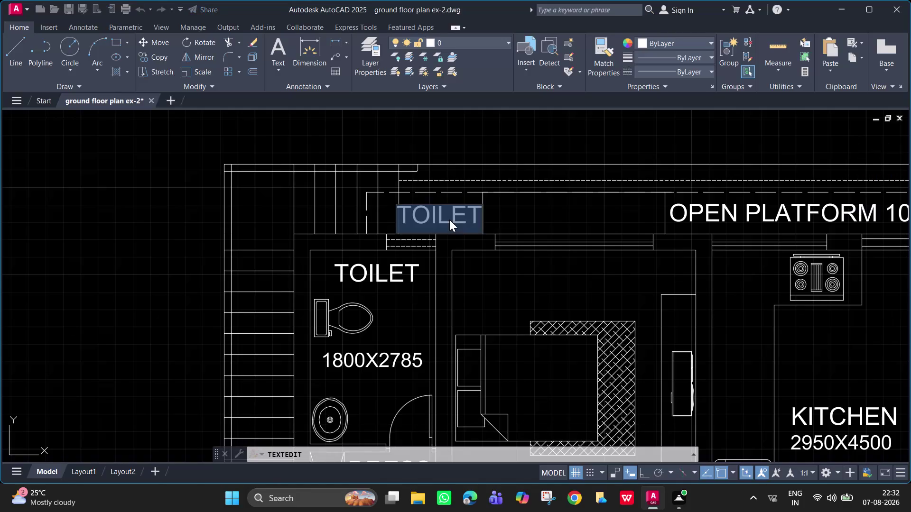
Change the staircase label to 'UP' and move it slightly to the right.
text(UP)
key(Return)
key(Return)
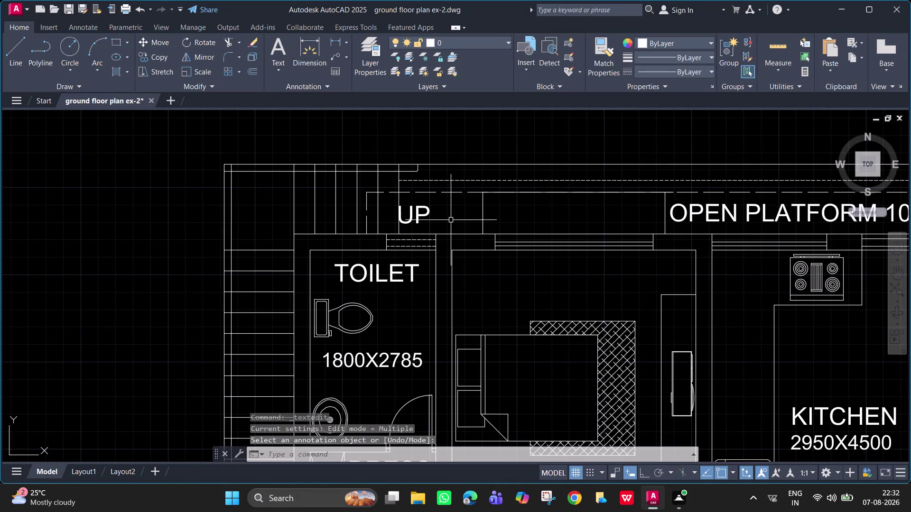
click(420, 219)
text(M)
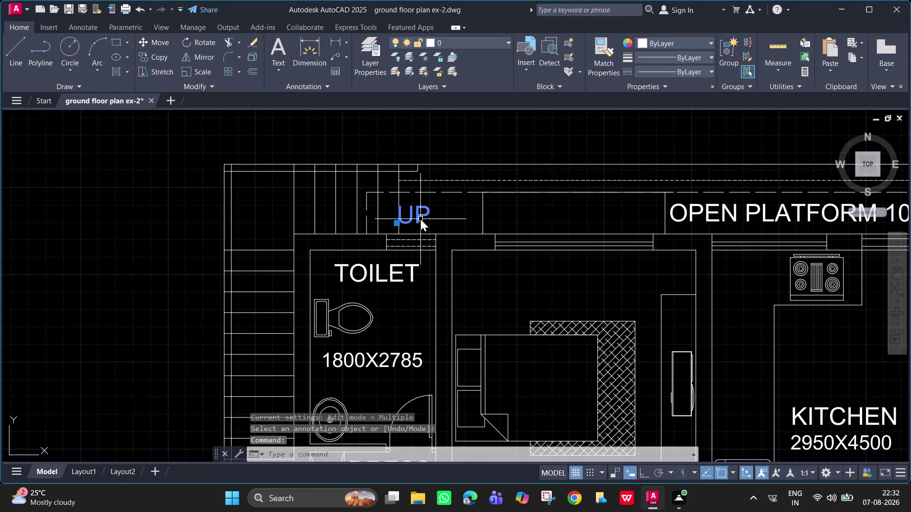
key(space)
drag(421, 219, 440, 217)
click(444, 212)
key(Escape)
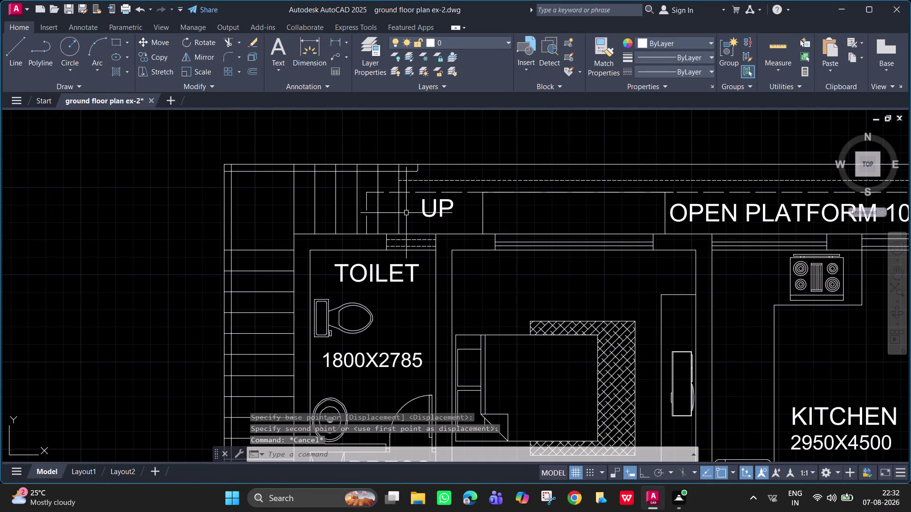
Start a line near the stairs with ortho on, then abandon it.
text(L)
key(space)
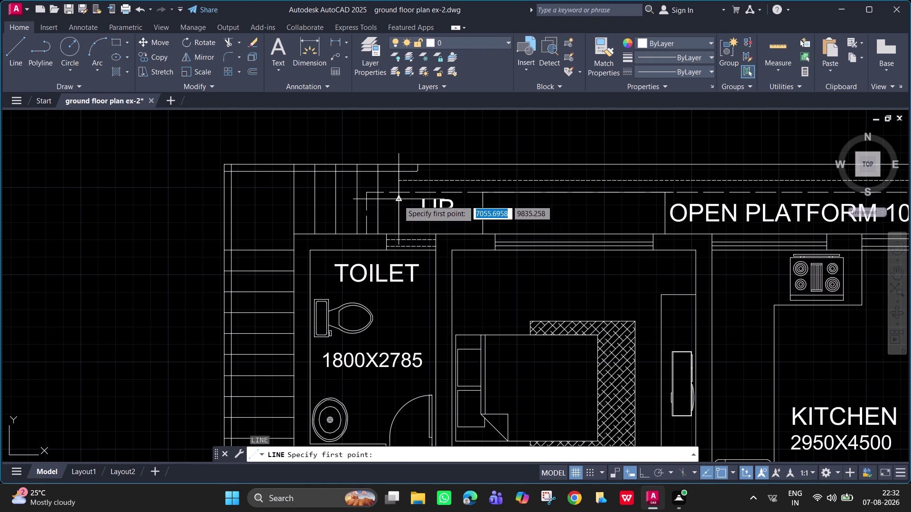
click(399, 201)
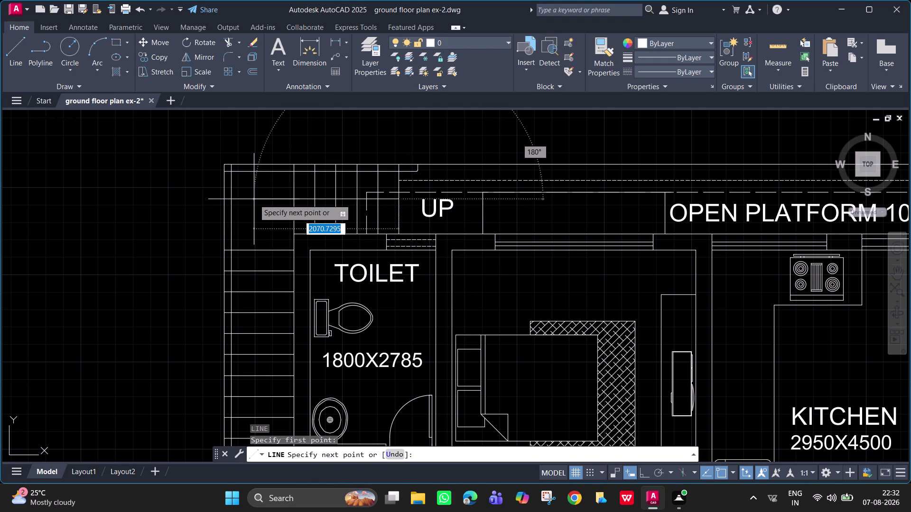
key(F8)
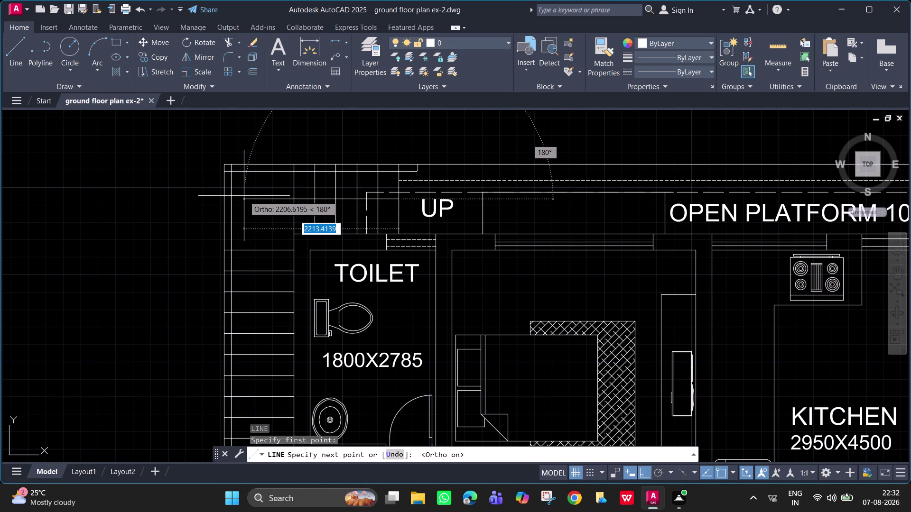
click(244, 196)
key(Escape)
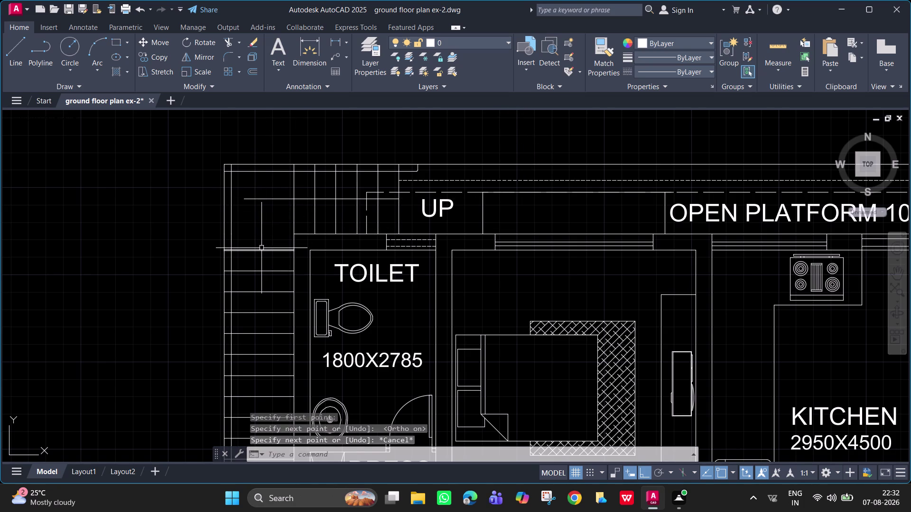
Draw a vertical line upward toward the stairs, then end the command.
key(space)
middle_drag(256, 303, 277, 224)
scroll(down, 3)
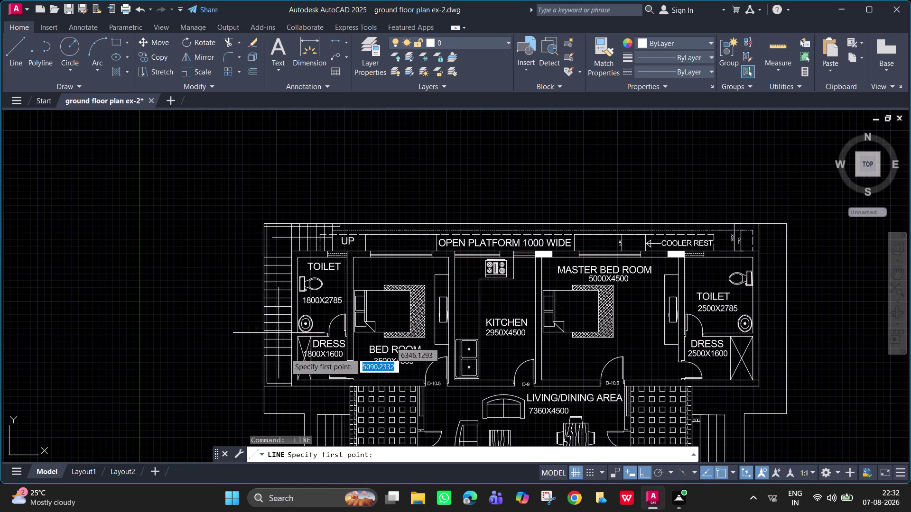
scroll(up, 3)
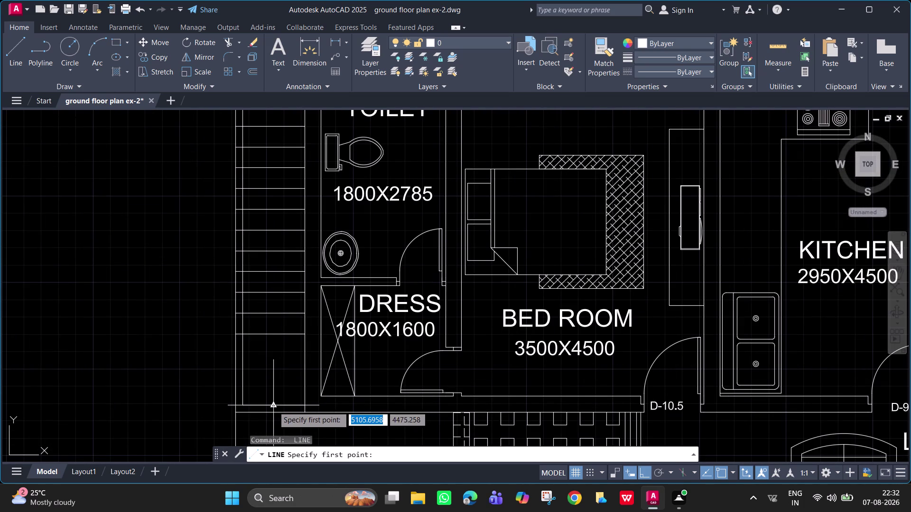
click(273, 407)
scroll(down, 3)
middle_drag(276, 289, 269, 386)
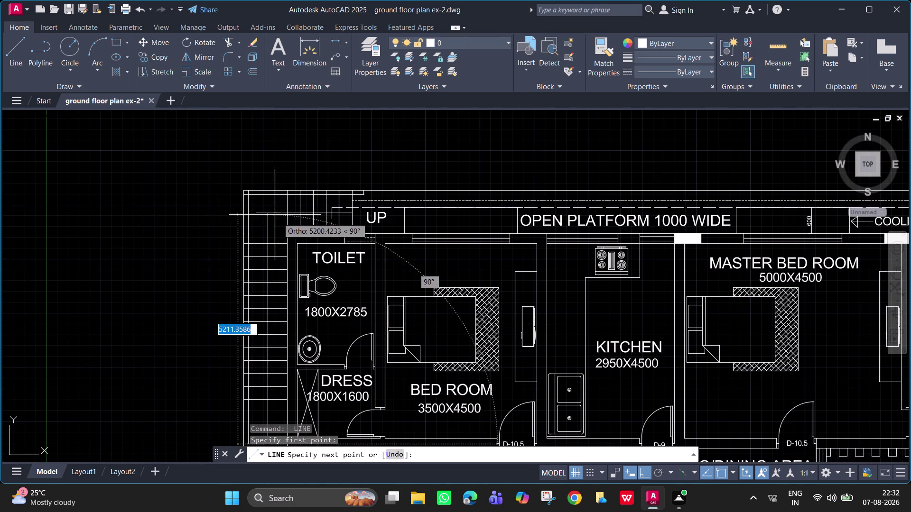
click(267, 210)
key(Escape)
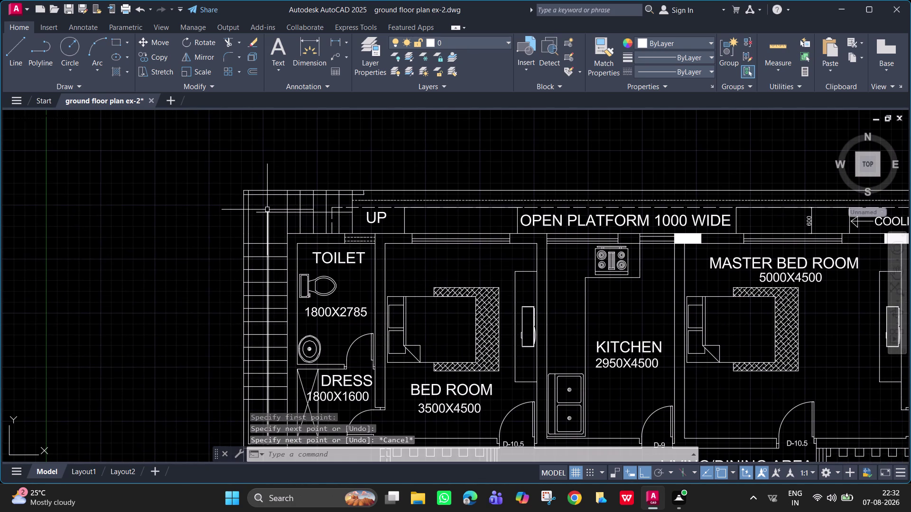
Trim away an excess line piece and bring the dress room area into view.
text(TR)
key(space)
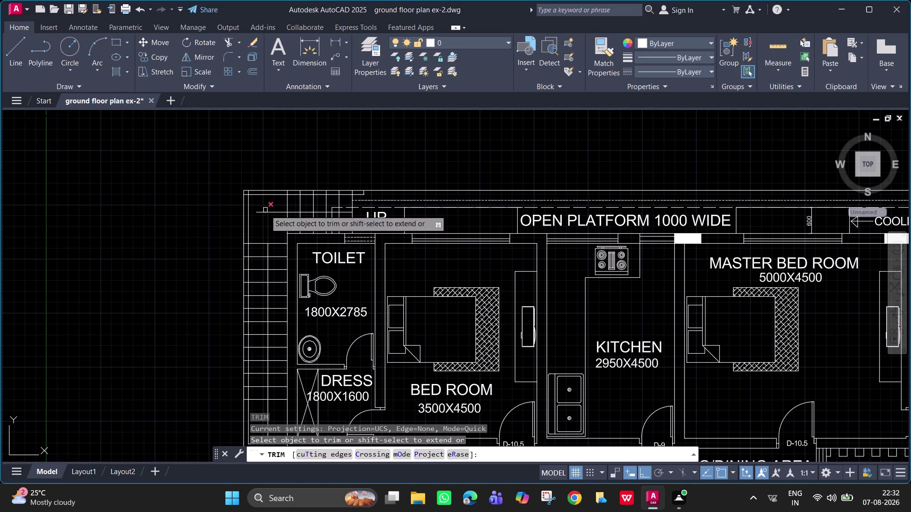
click(262, 213)
key(Escape)
scroll(down, 3)
middle_drag(281, 251, 284, 107)
scroll(up, 3)
middle_drag(275, 233, 274, 271)
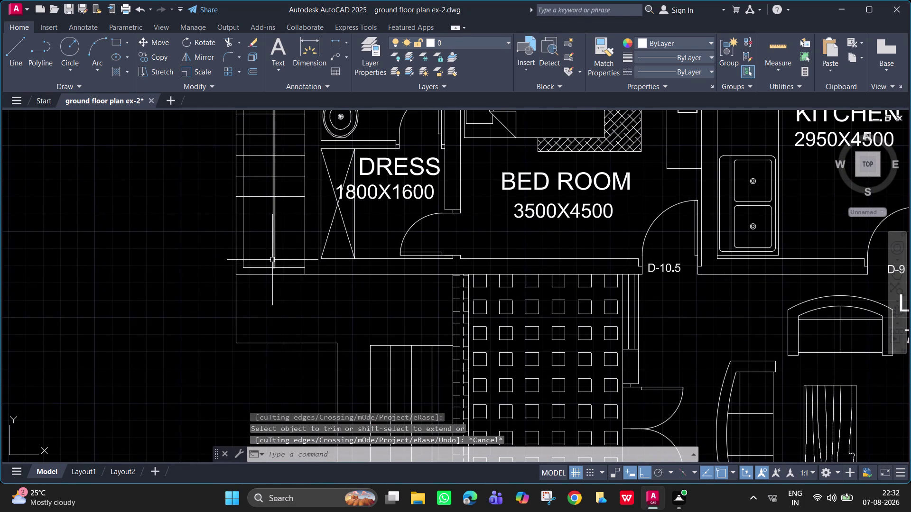
key(Escape)
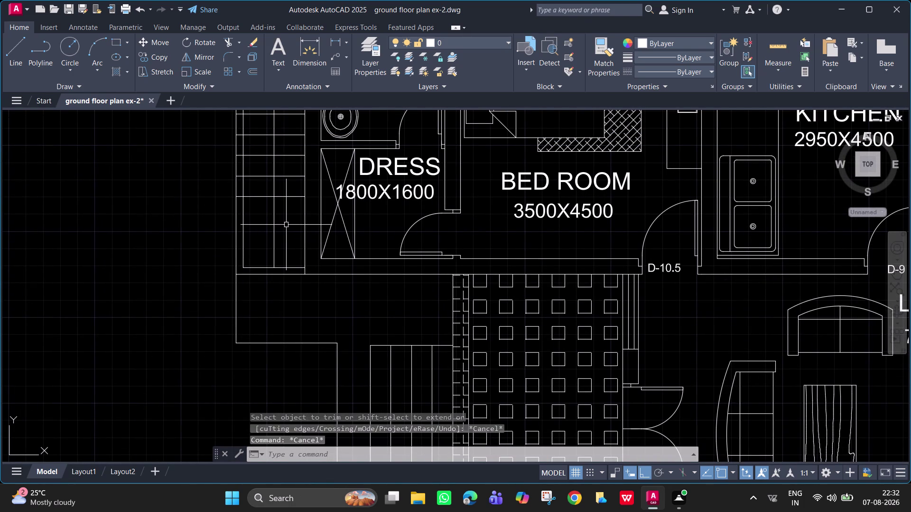
Draw the arrow's short horizontal shaft beside the stairs and a diagonal segment.
text(L)
key(space)
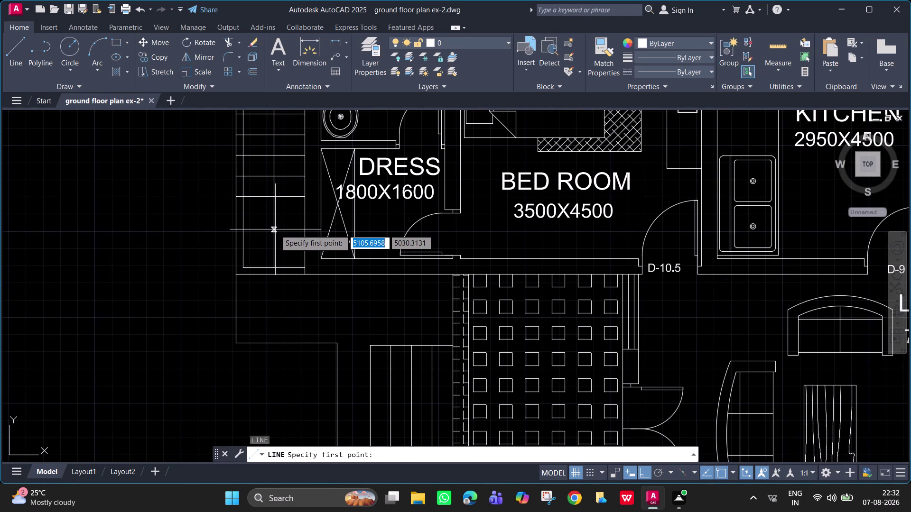
click(276, 230)
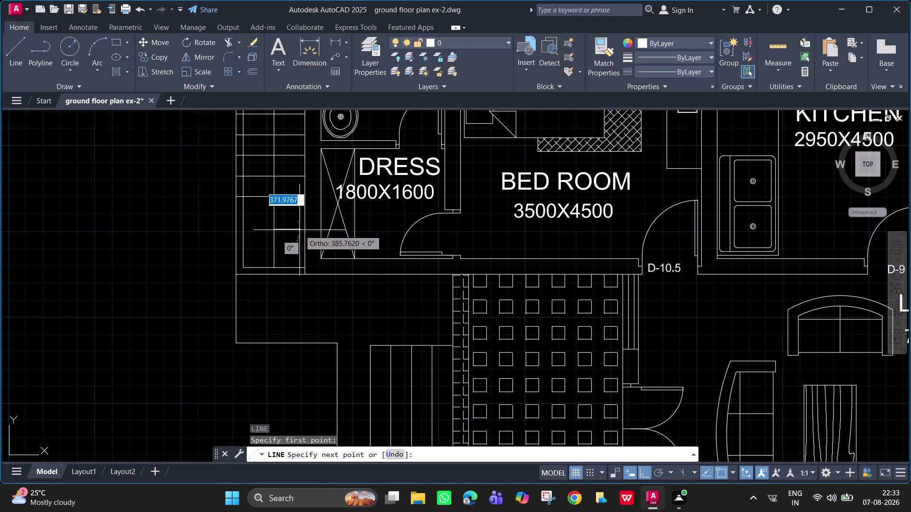
right_click(300, 230)
click(299, 230)
key(Escape)
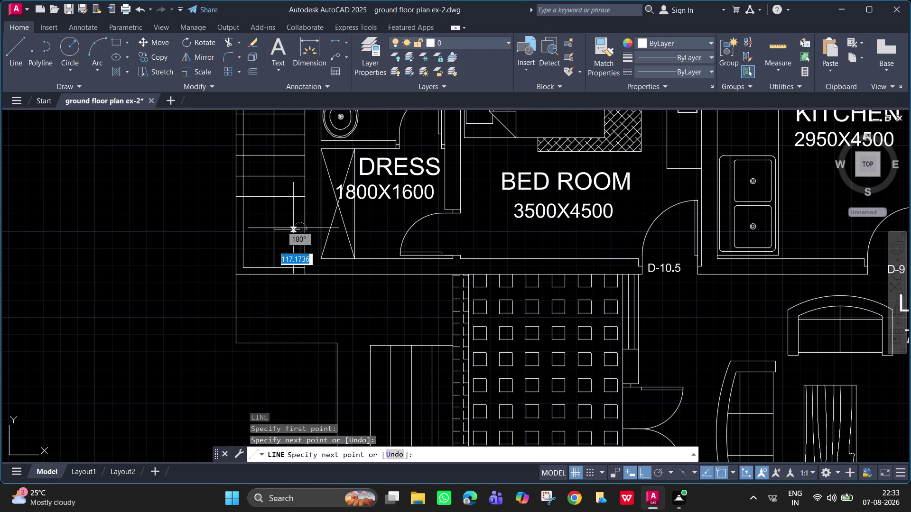
key(F8)
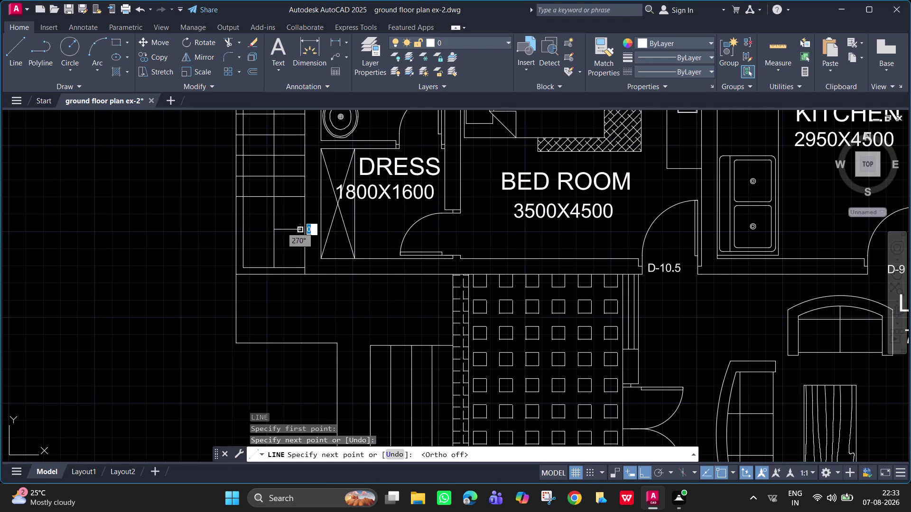
scroll(up, 3)
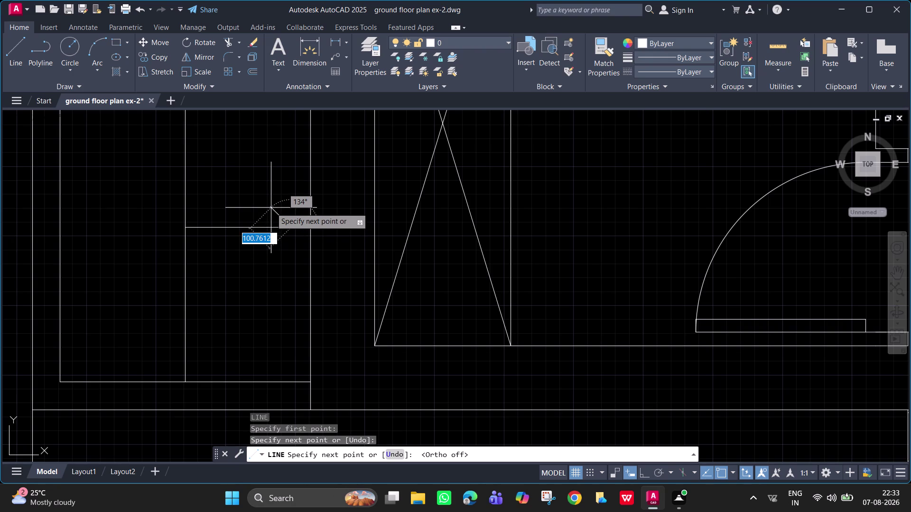
click(271, 208)
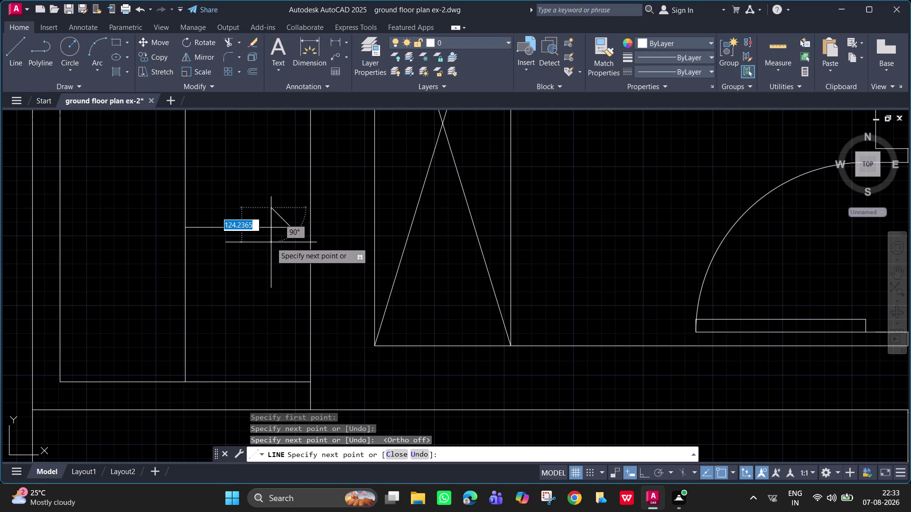
key(Escape)
Draw the arrowhead lines from the short horizontal shaft.
key(space)
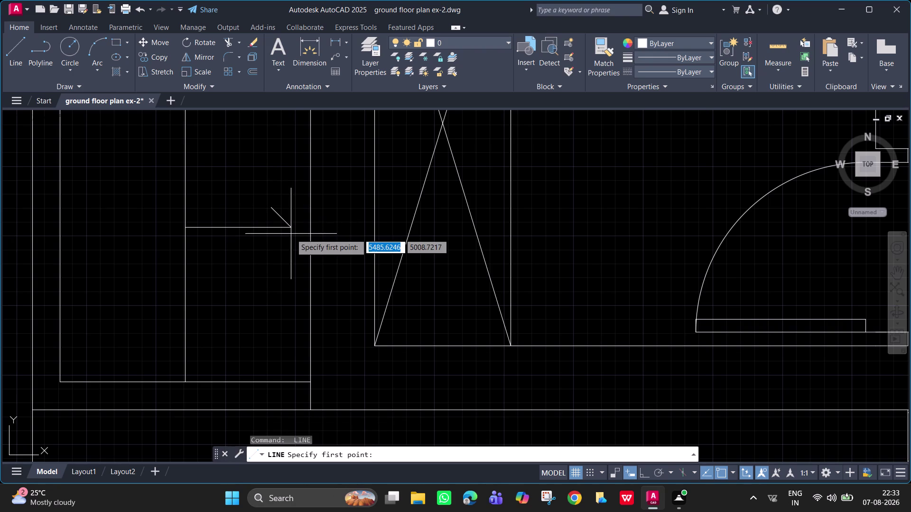
click(290, 228)
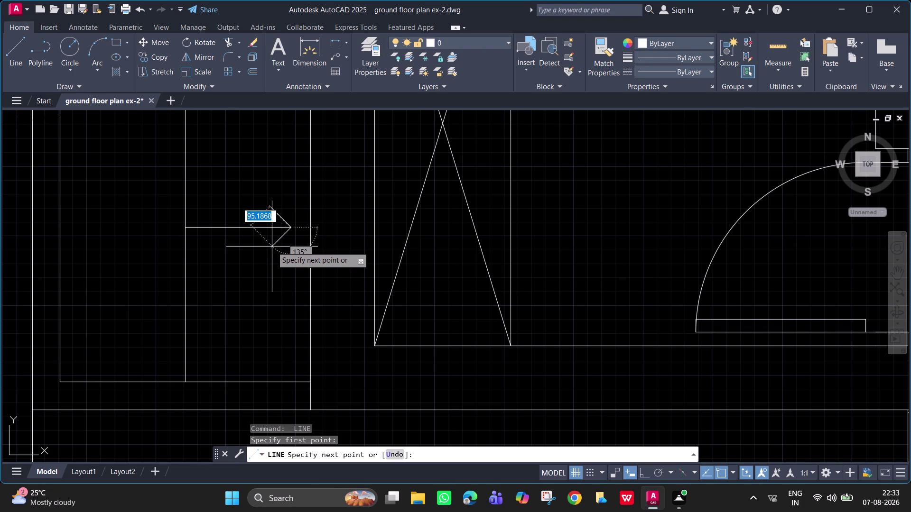
click(272, 247)
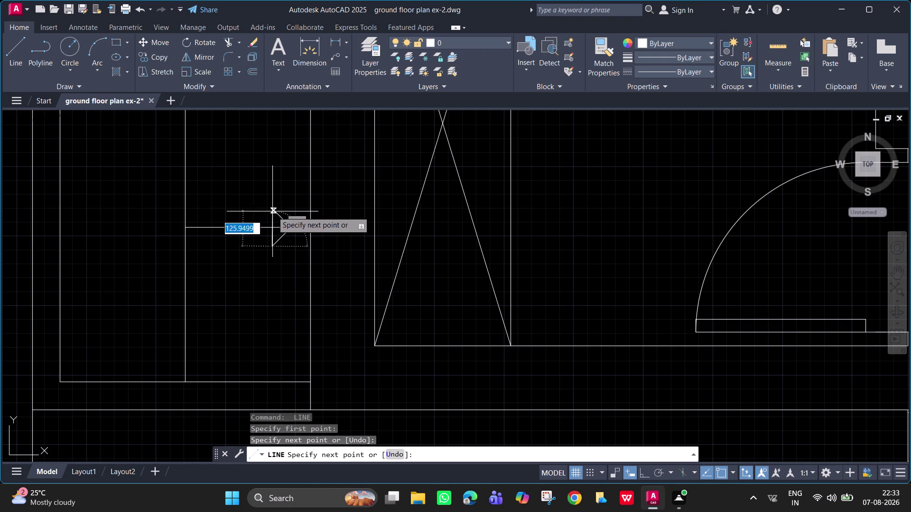
click(272, 210)
key(Escape)
scroll(down, 3)
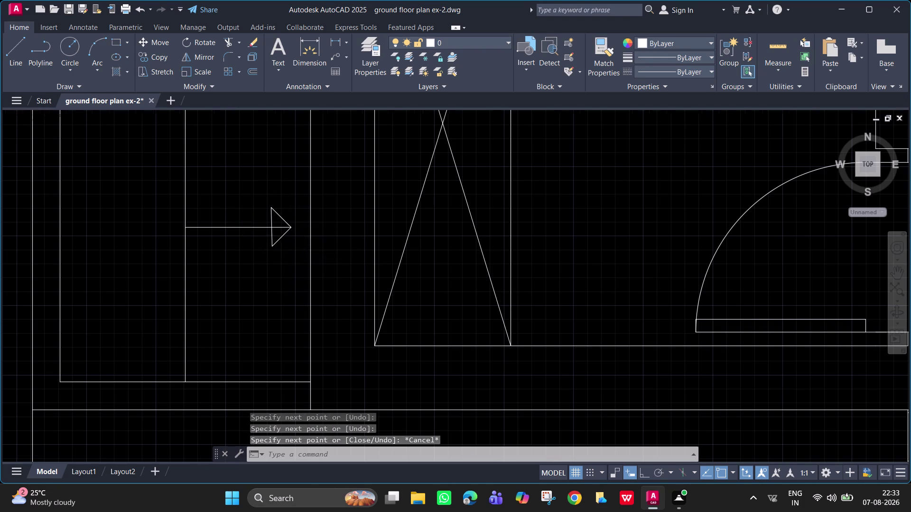
scroll(down, 3)
Attempt to trim an arrowhead edge, then cancel.
text(TR)
key(space)
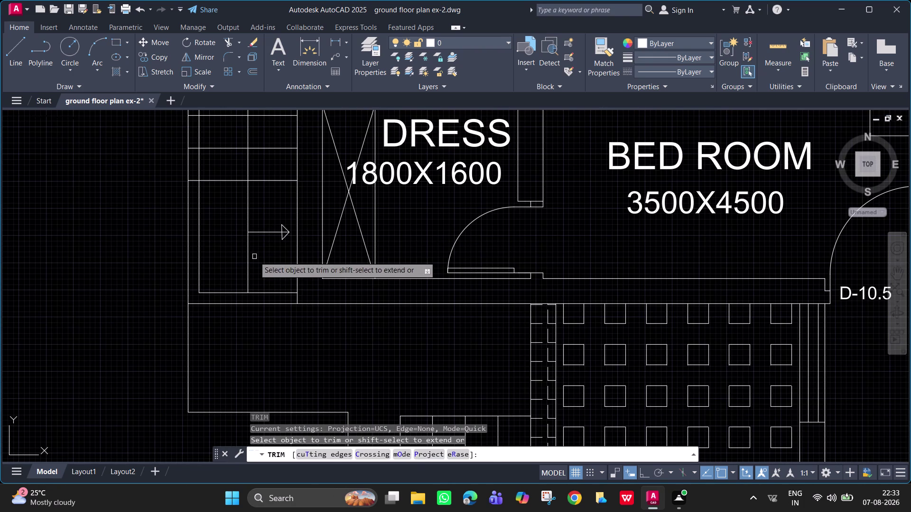
click(248, 259)
key(Escape)
scroll(up, 3)
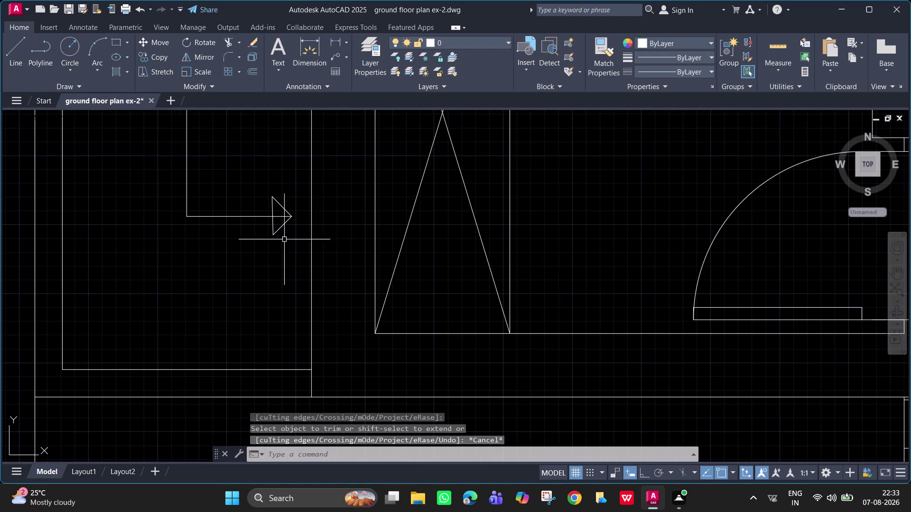
click(281, 217)
key(Escape)
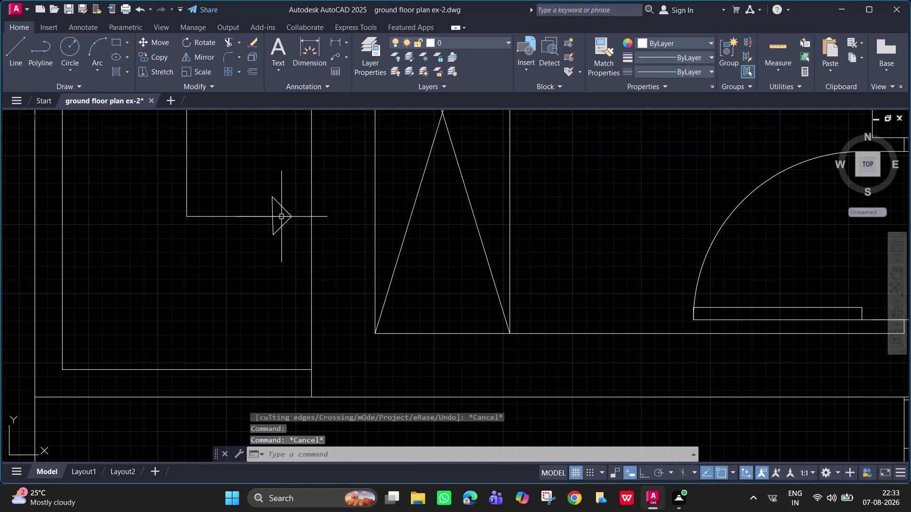
Trim the arrowhead's back edge and zoom out to view the plan.
text(TR)
key(space)
click(282, 216)
key(Escape)
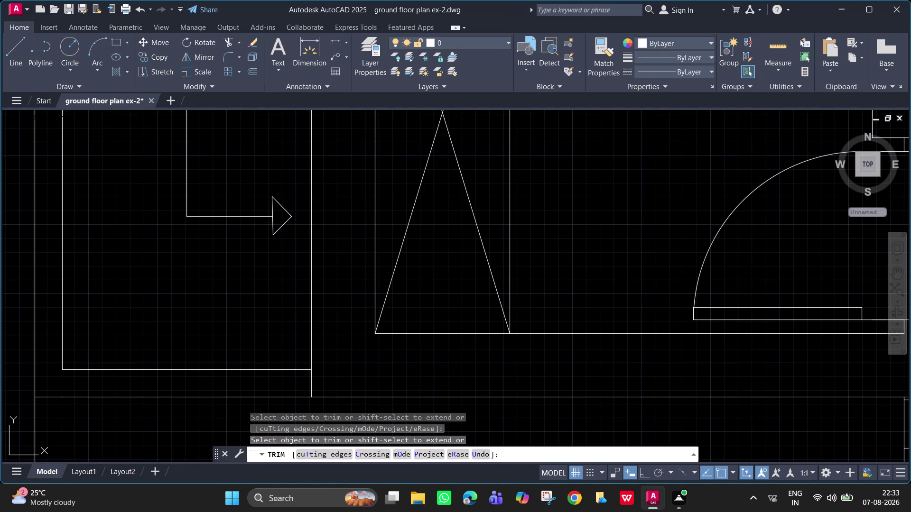
scroll(down, 3)
middle_drag(281, 216, 316, 238)
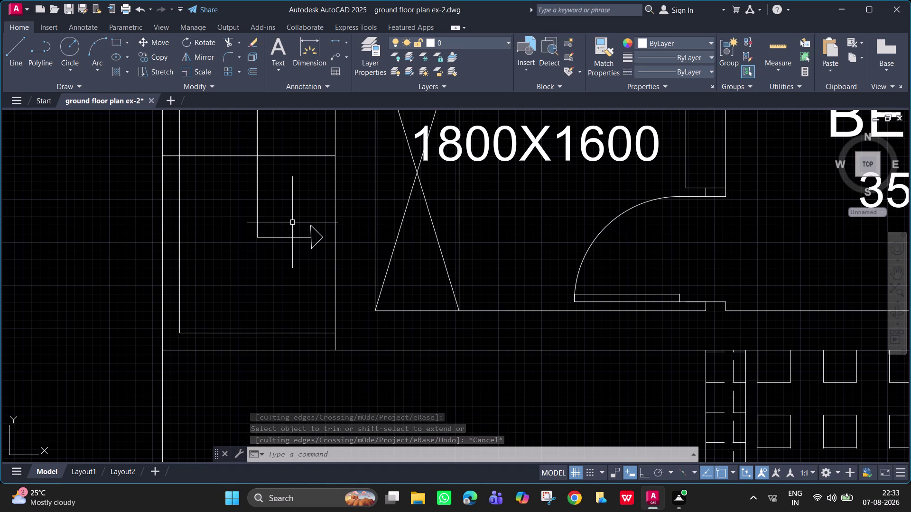
scroll(down, 3)
scroll(down, 3)
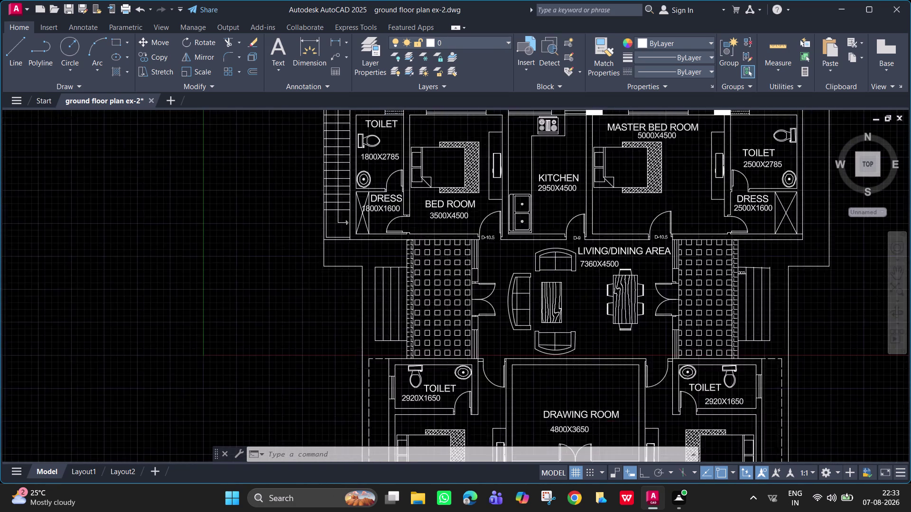
scroll(up, 3)
middle_drag(481, 235, 458, 277)
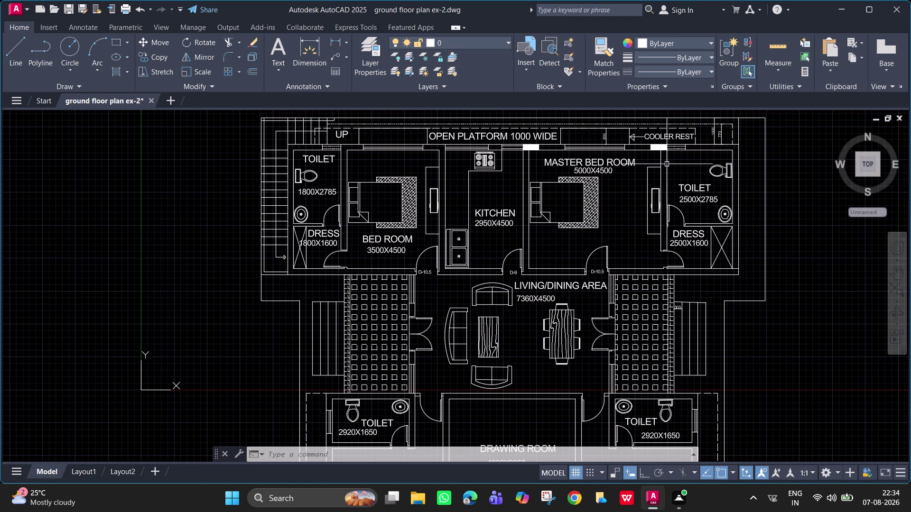
scroll(down, 3)
middle_drag(625, 231, 575, 187)
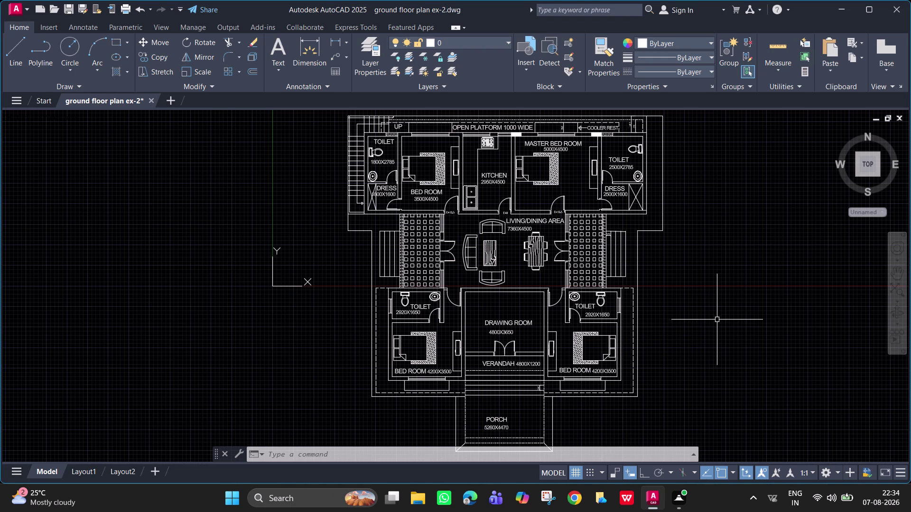
key(Escape)
key(Escape)
key(Escape)
key(Escape)
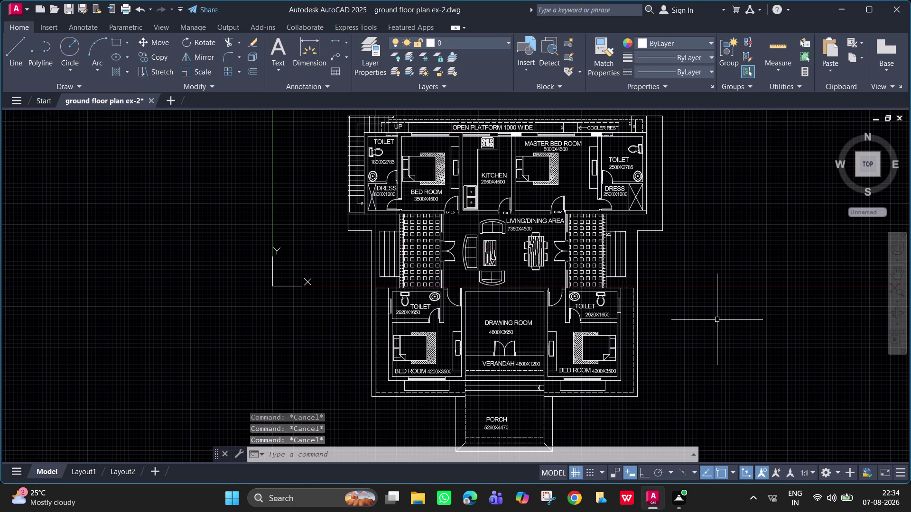
key(Escape)
key(Escape)
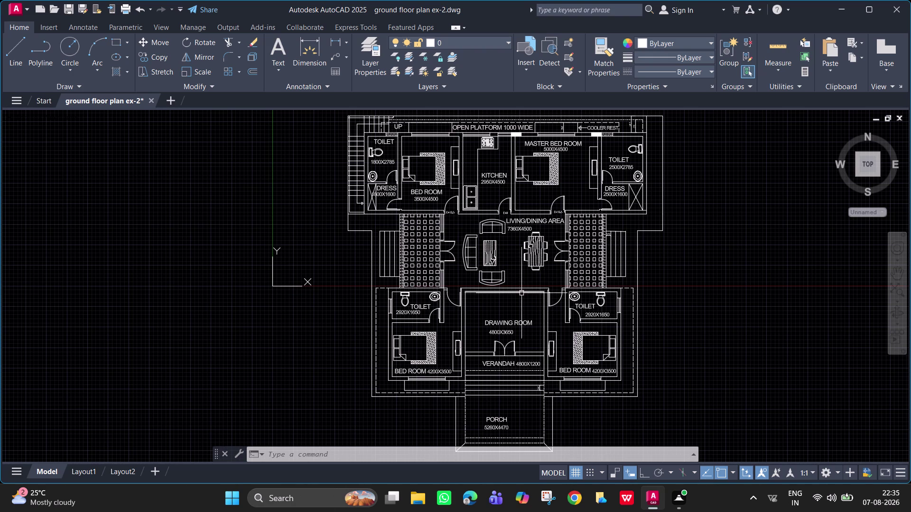
scroll(up, 3)
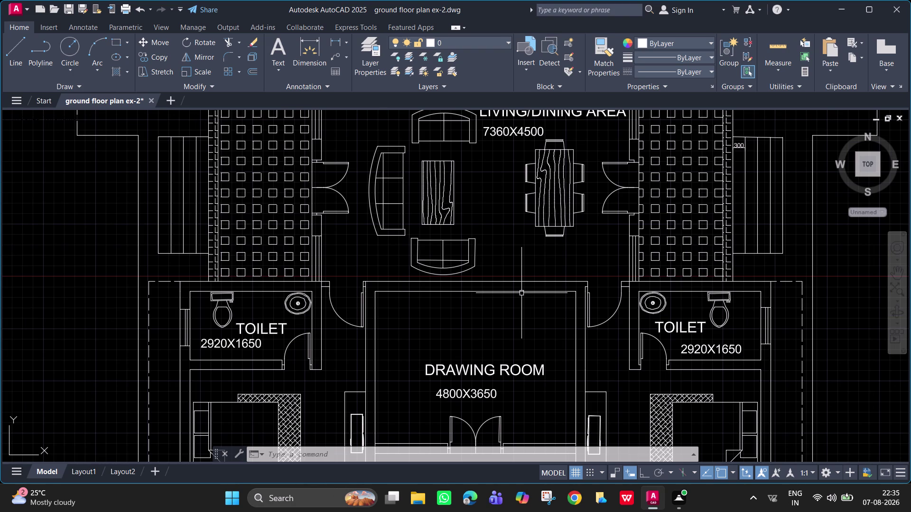
scroll(up, 3)
middle_drag(506, 285, 491, 284)
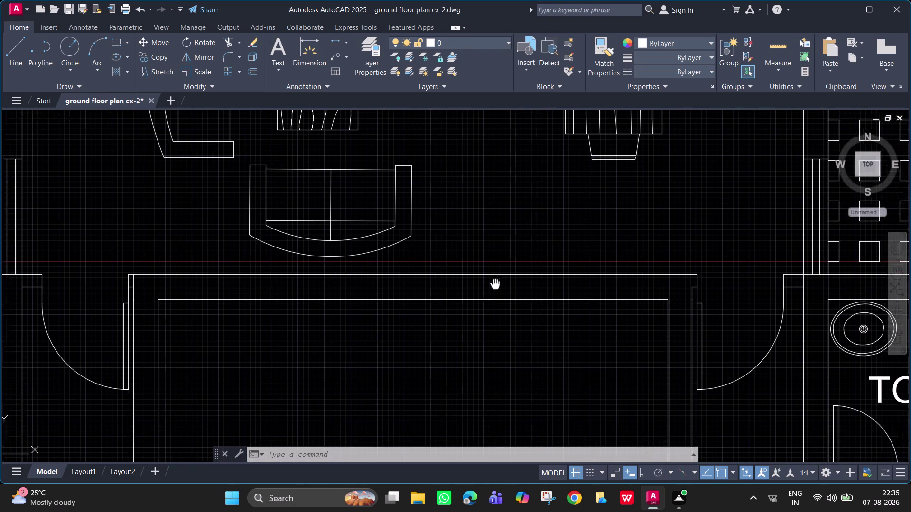
middle_drag(490, 284, 486, 284)
text(L)
key(space)
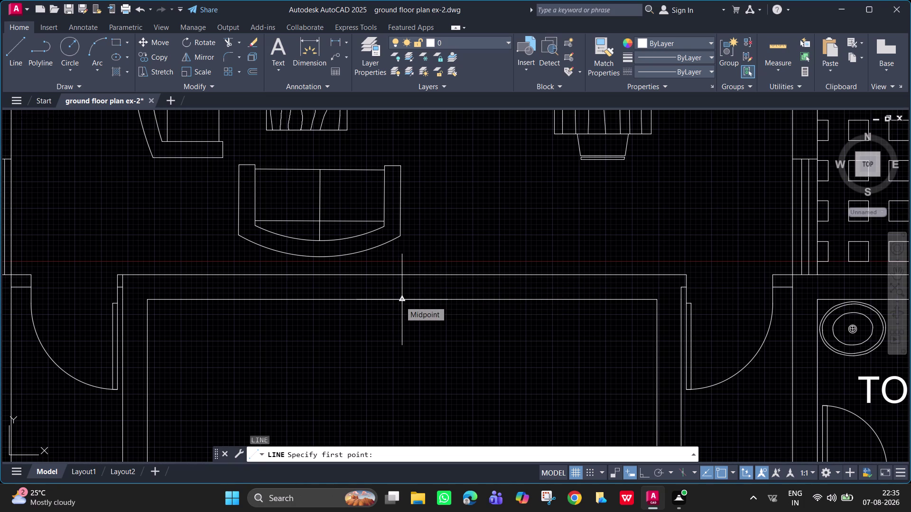
text(TK)
key(space)
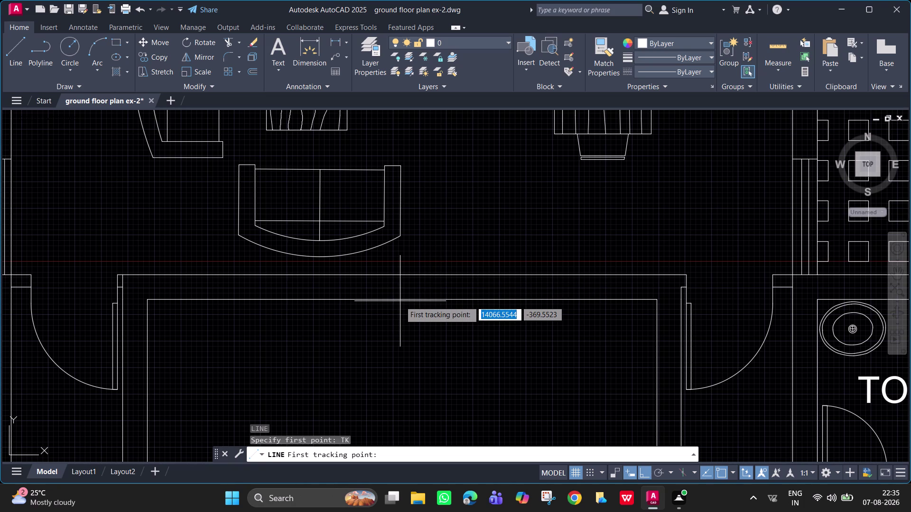
click(402, 302)
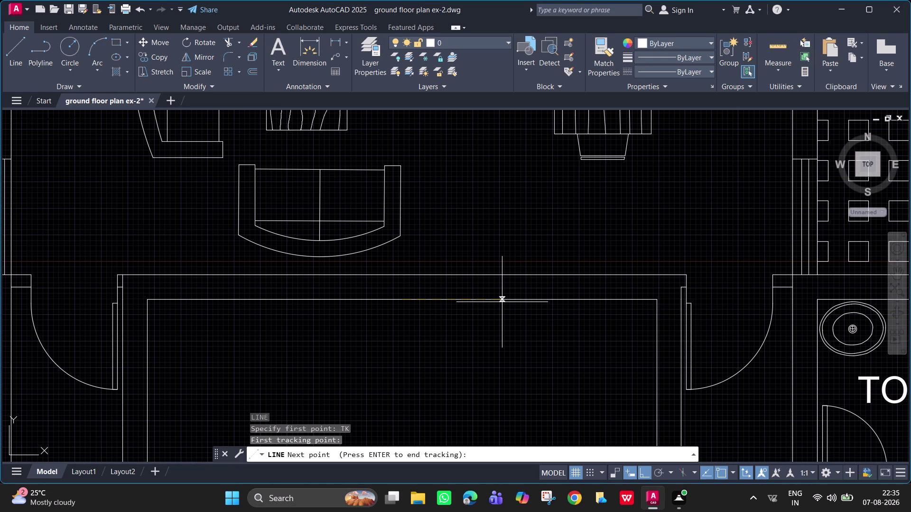
text(500)
key(Return)
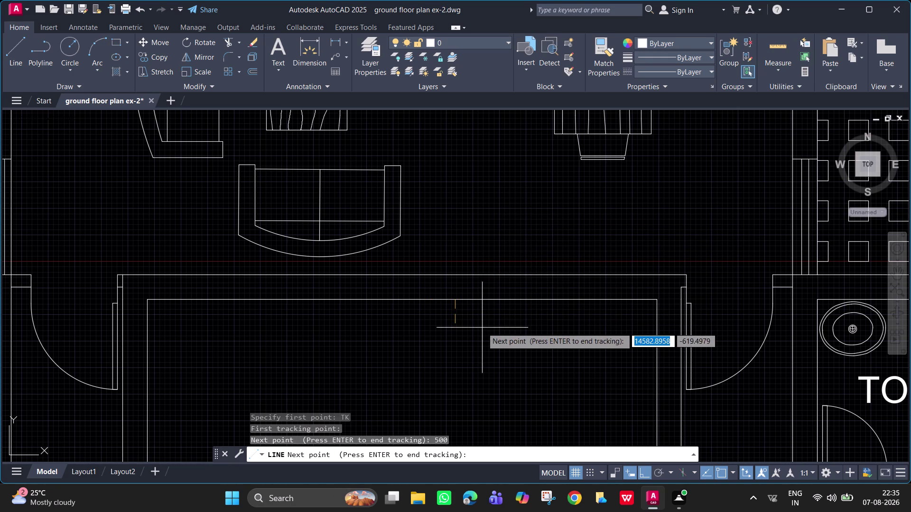
key(ctrl+z)
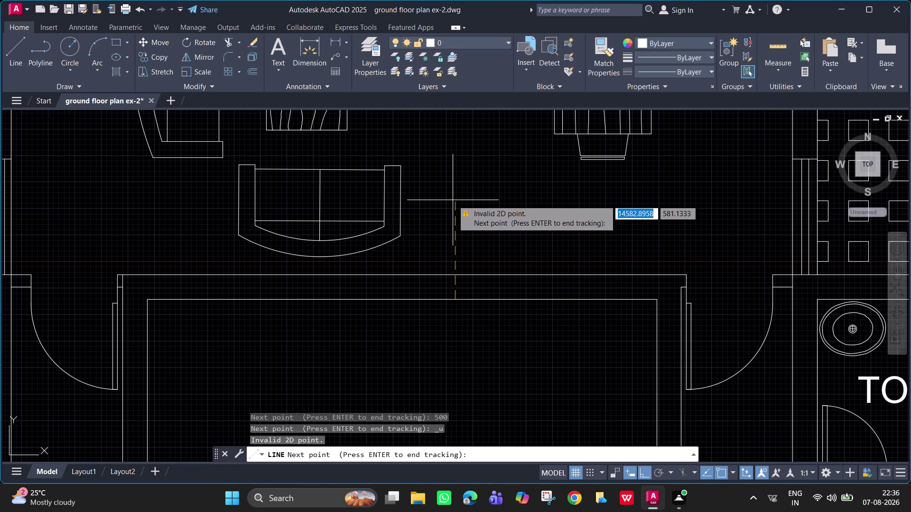
key(Escape)
text(L)
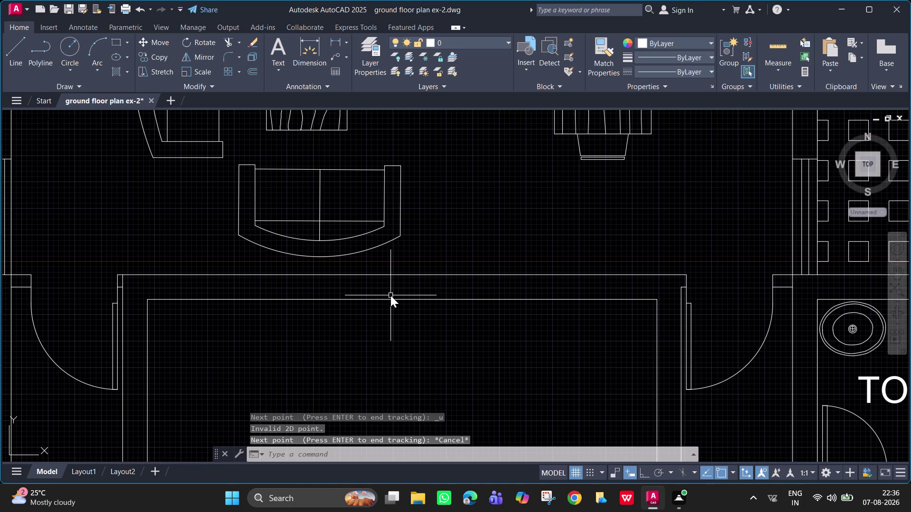
key(space)
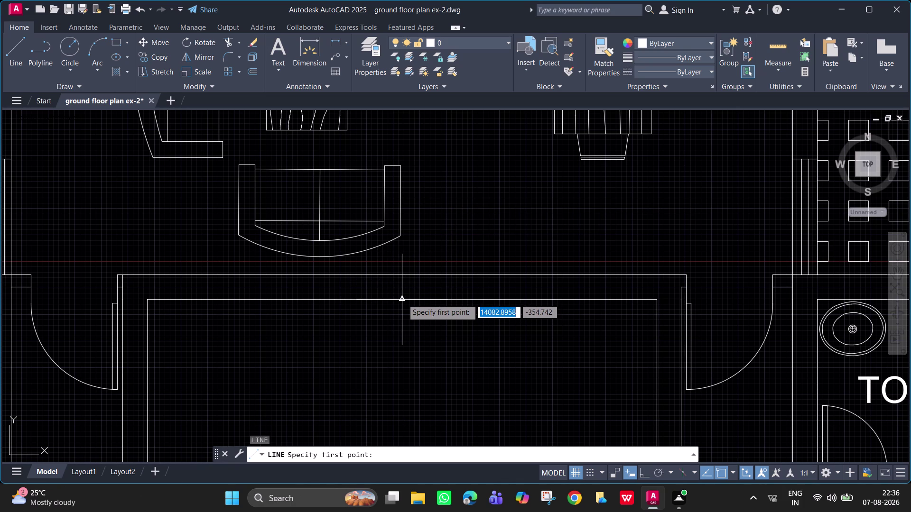
Track a 1000 offset from the wall midpoint for a line start, then cancel.
text(TK)
key(Return)
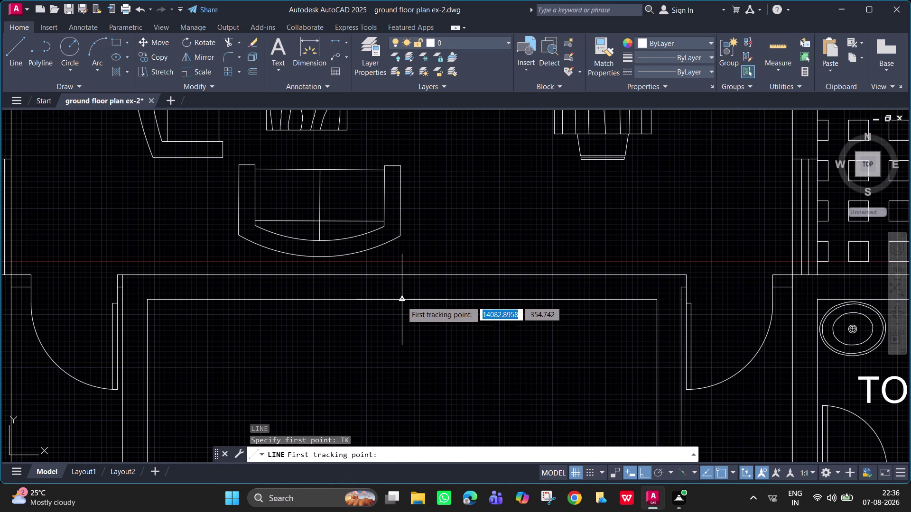
click(401, 302)
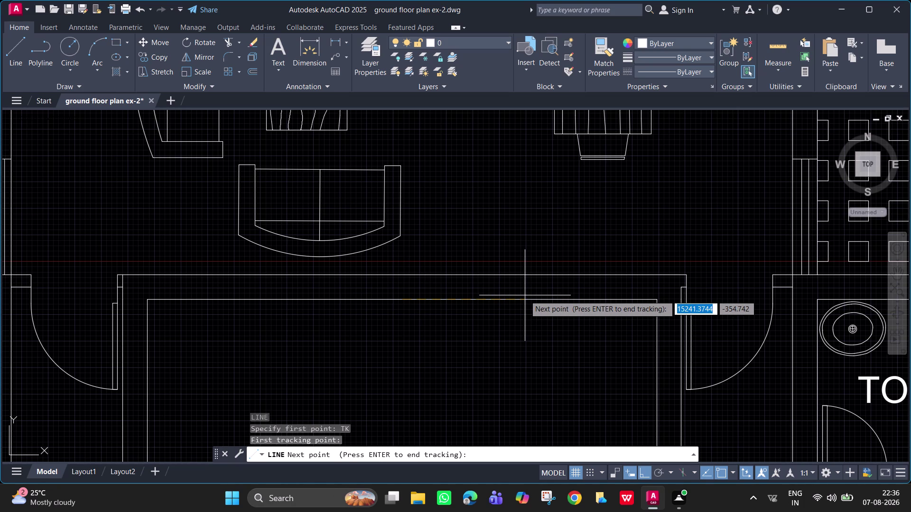
text(1000)
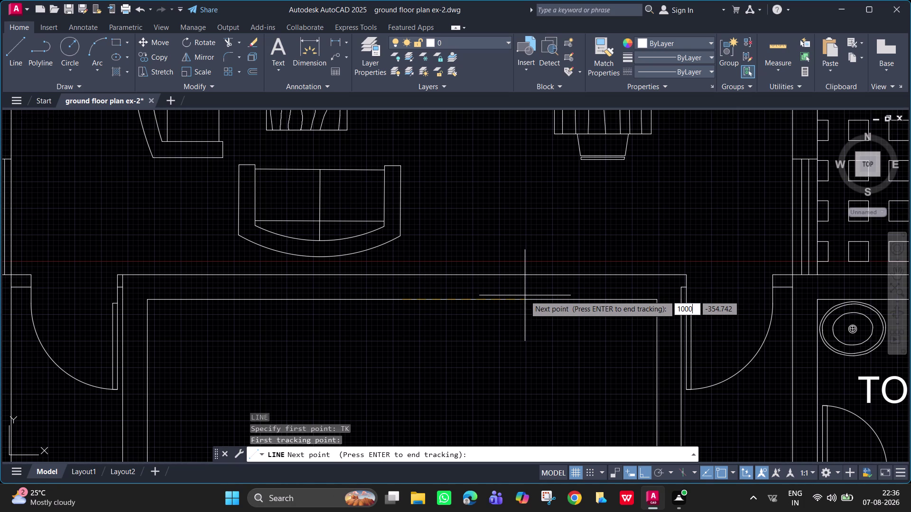
key(Return)
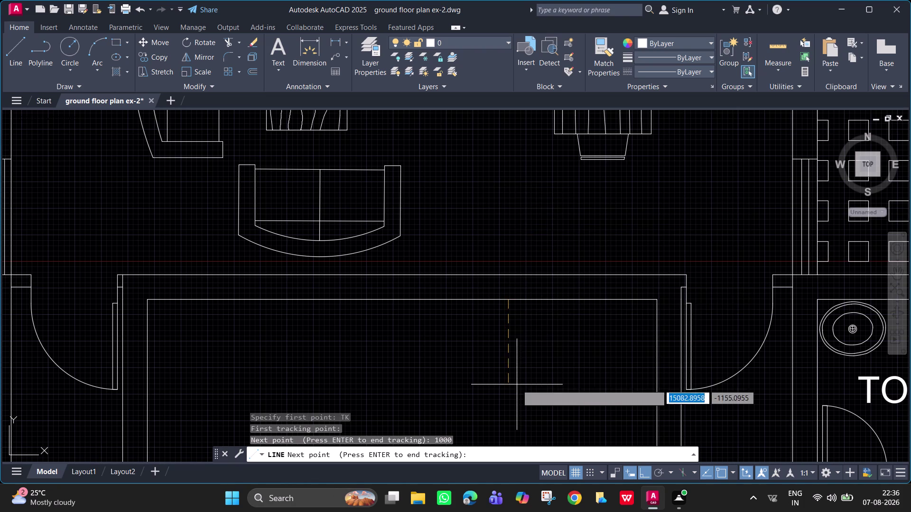
key(Return)
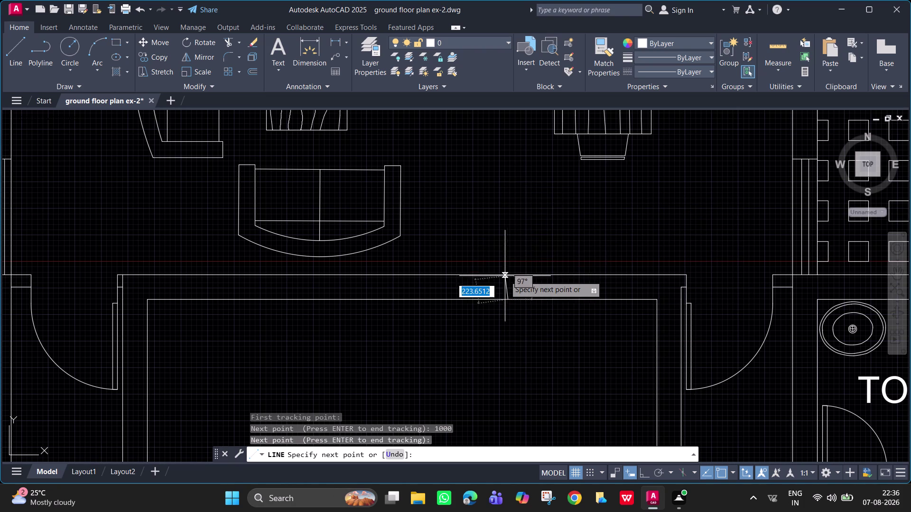
scroll(up, 3)
click(503, 282)
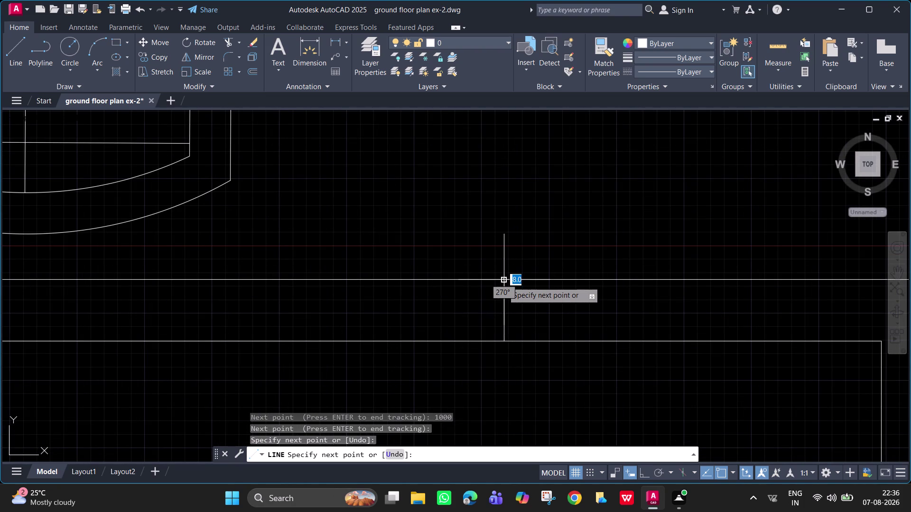
key(space)
Pan along the wall and try a line with TKM tracking, then cancel.
scroll(down, 3)
middle_drag(429, 331, 636, 268)
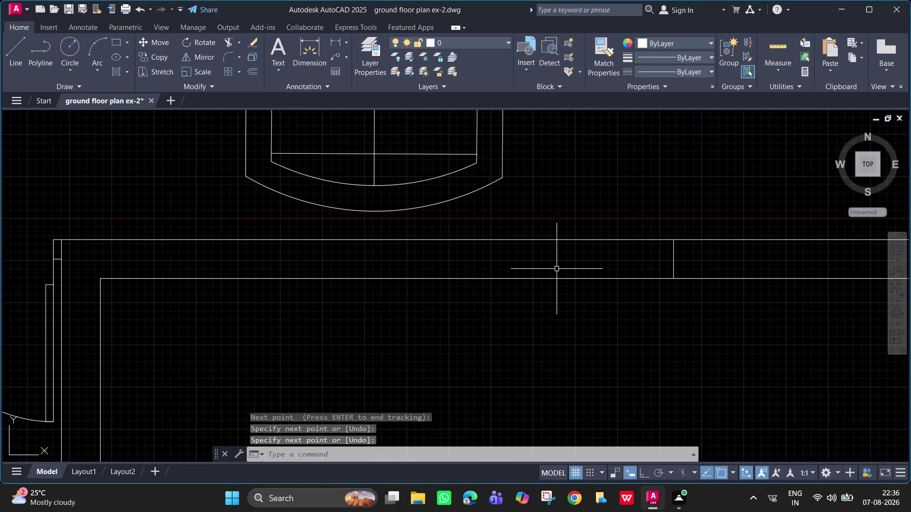
text(L)
key(space)
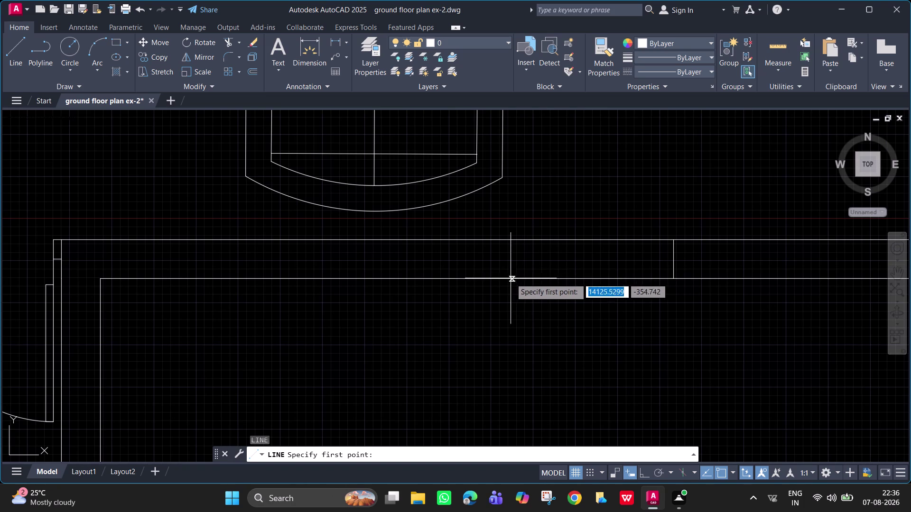
click(504, 281)
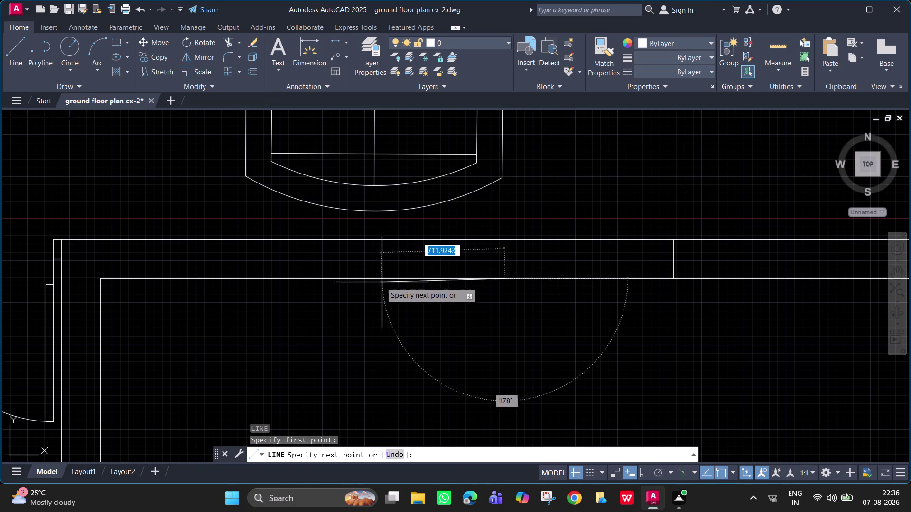
text(TKM)
key(space)
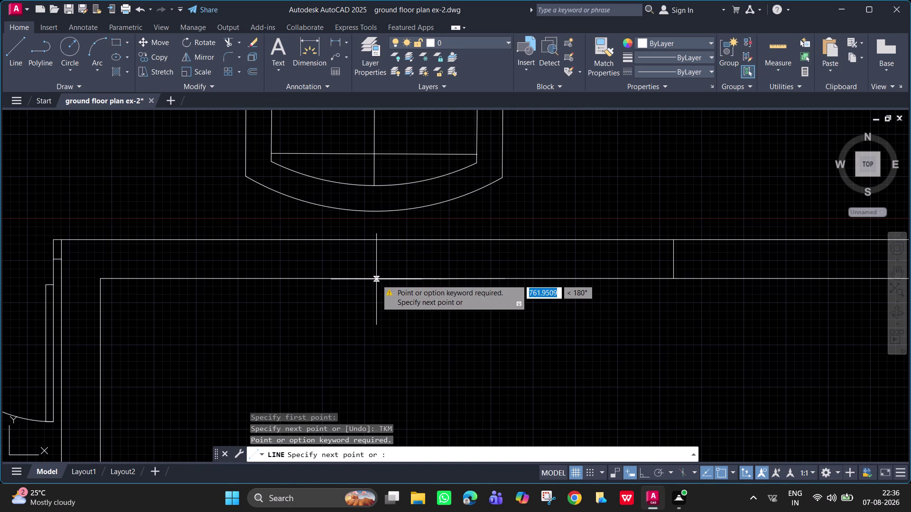
key(Escape)
key(Escape)
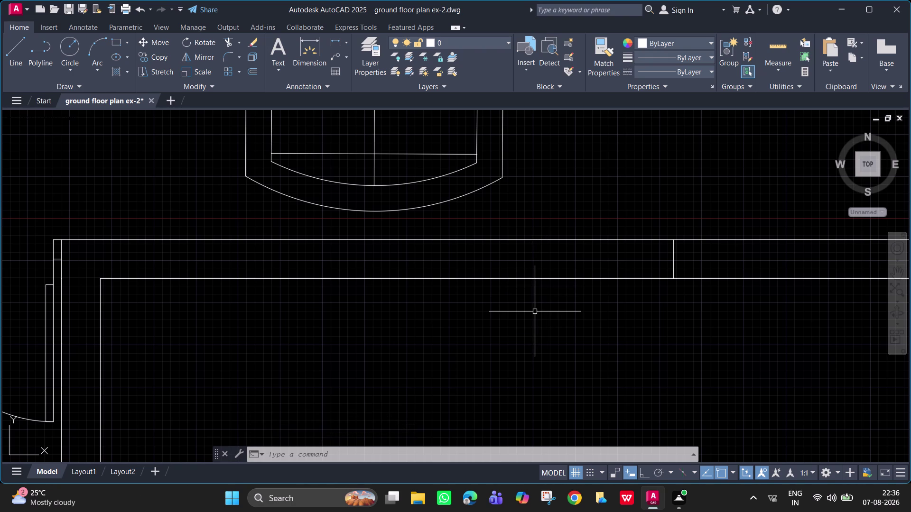
Draw a vertical line from a 1000 tracked offset on the inner wall to the outer wall.
text(L)
key(space)
text(TK)
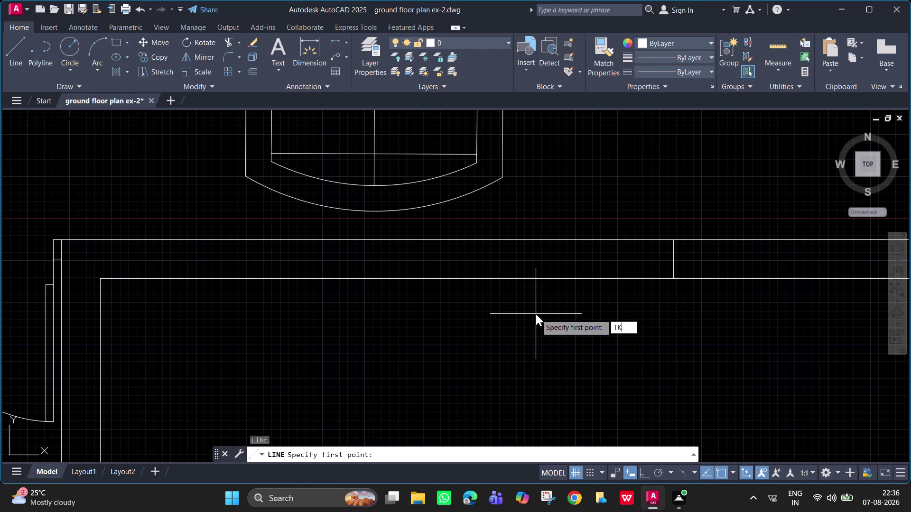
key(space)
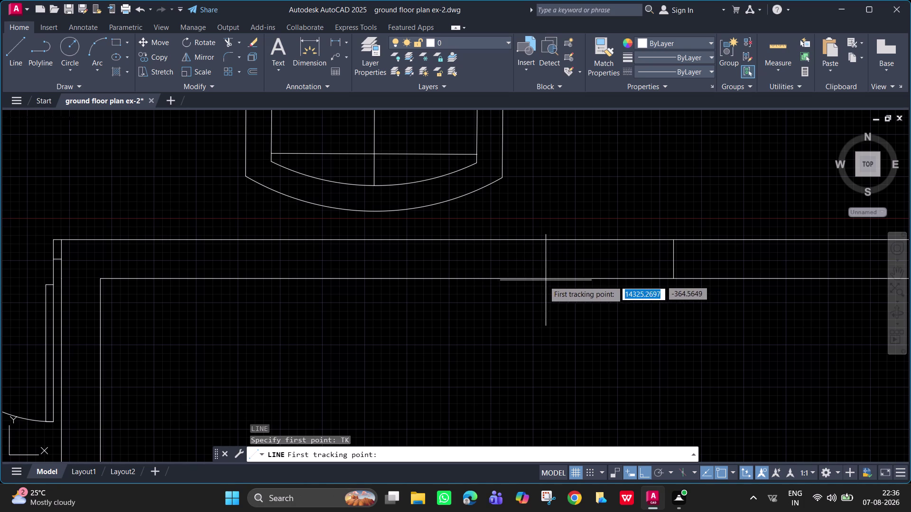
click(505, 279)
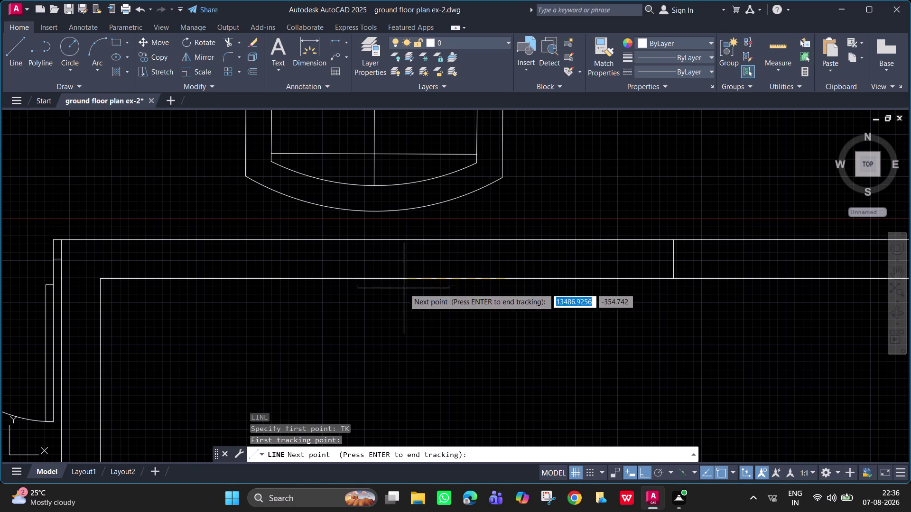
key(Tab)
text(100)
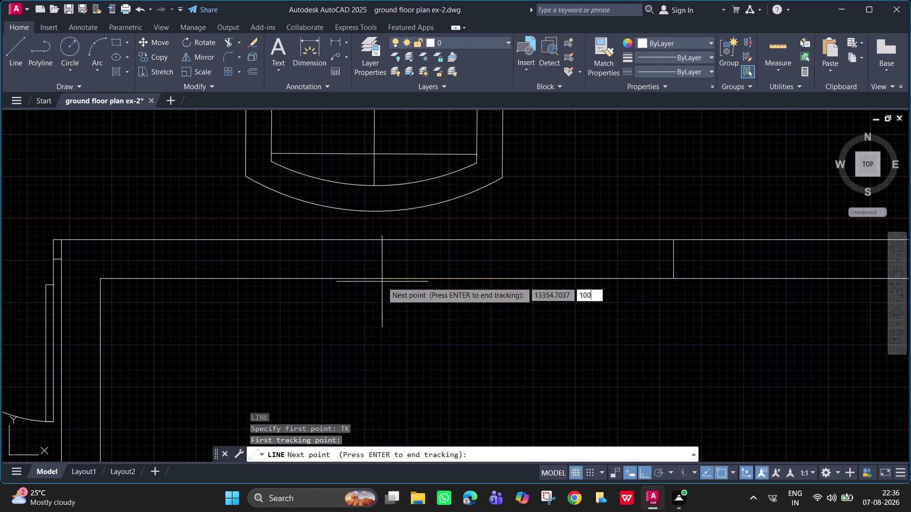
text(0)
key(Return)
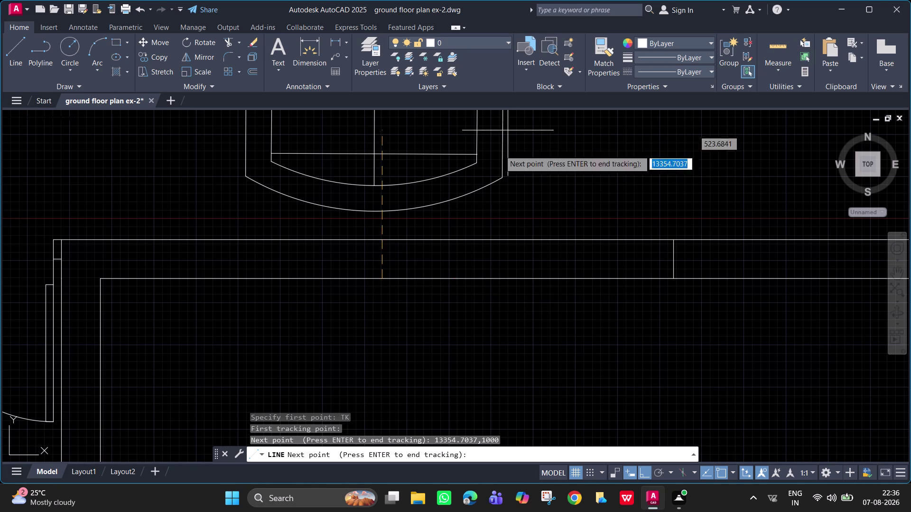
key(Return)
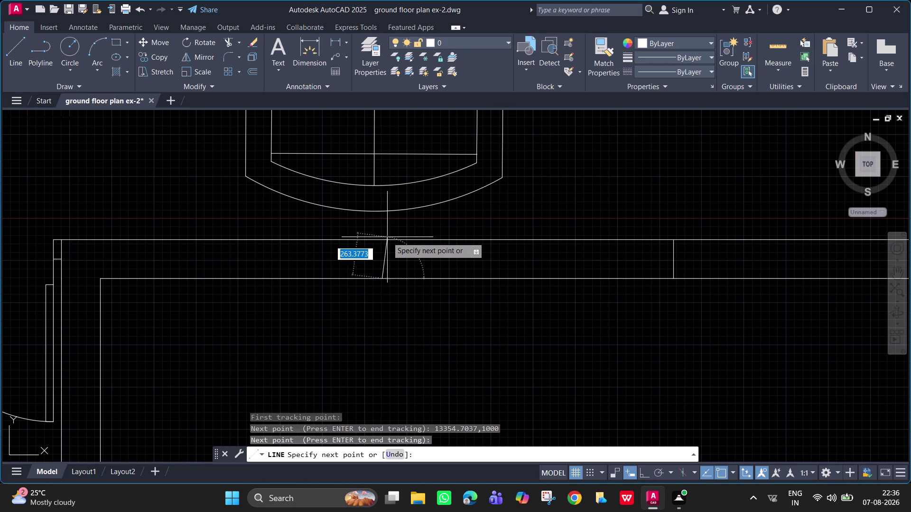
click(382, 240)
key(Escape)
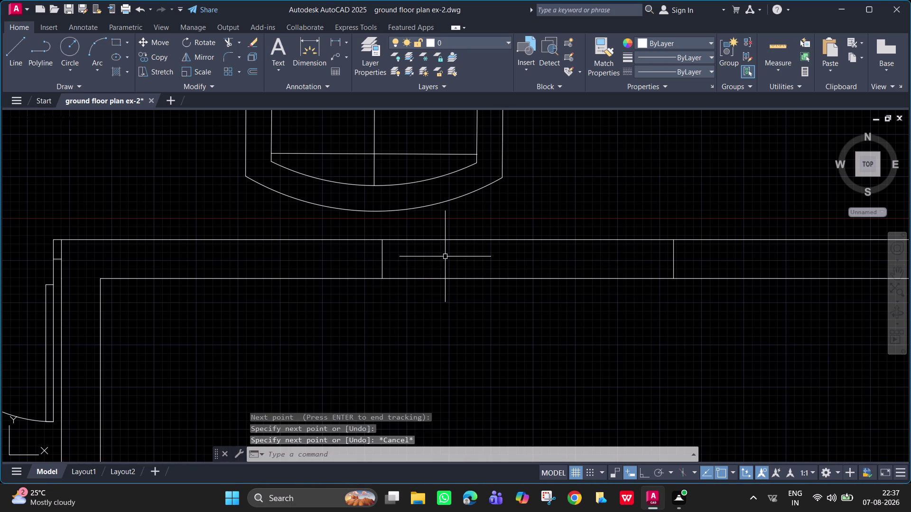
Draw diagonals from lower-left to upper-right and lower-right to upper-left corners.
scroll(up, 3)
scroll(down, 3)
scroll(up, 3)
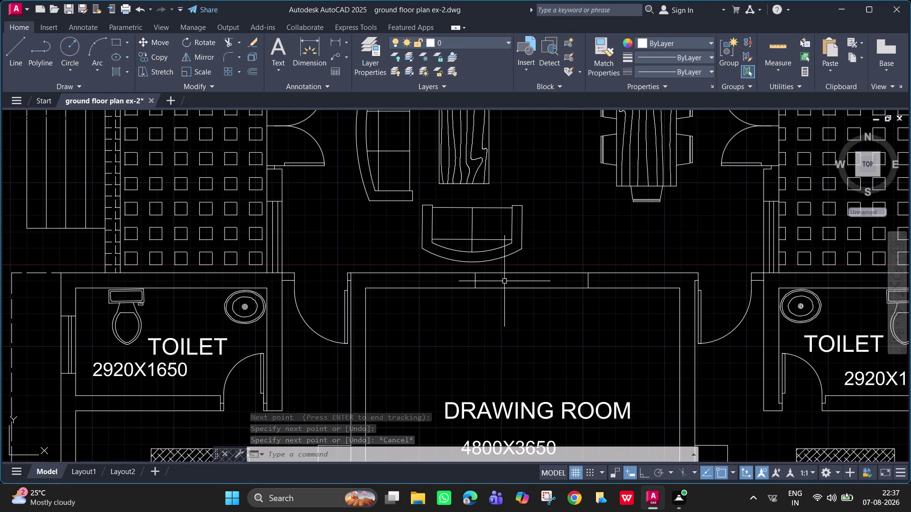
scroll(up, 3)
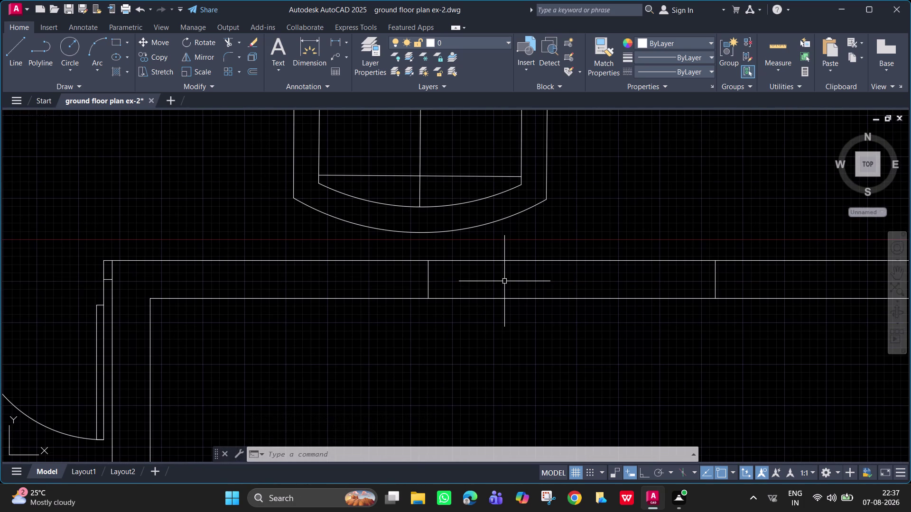
key(l)
key(space)
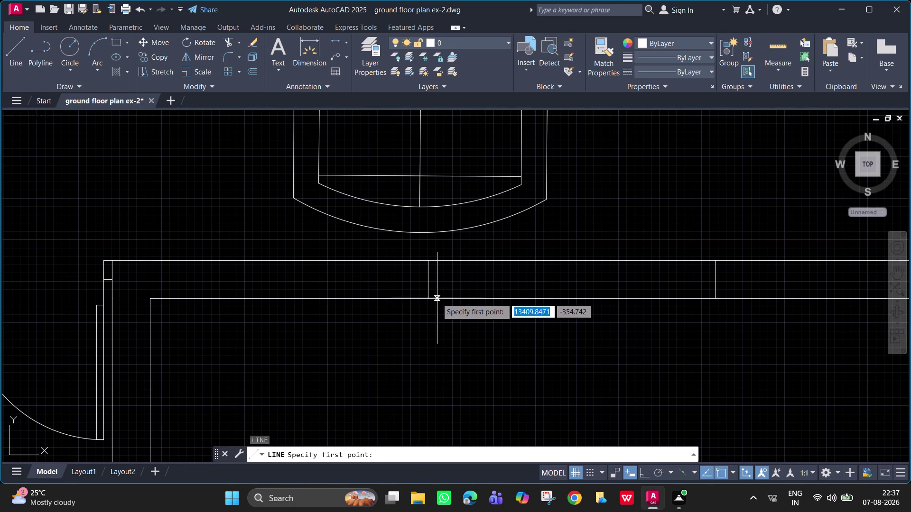
click(427, 299)
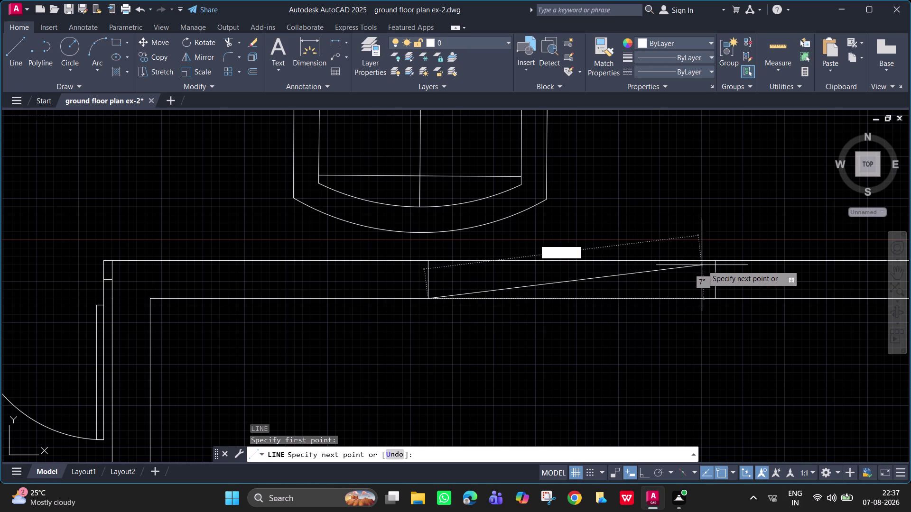
click(715, 263)
key(space)
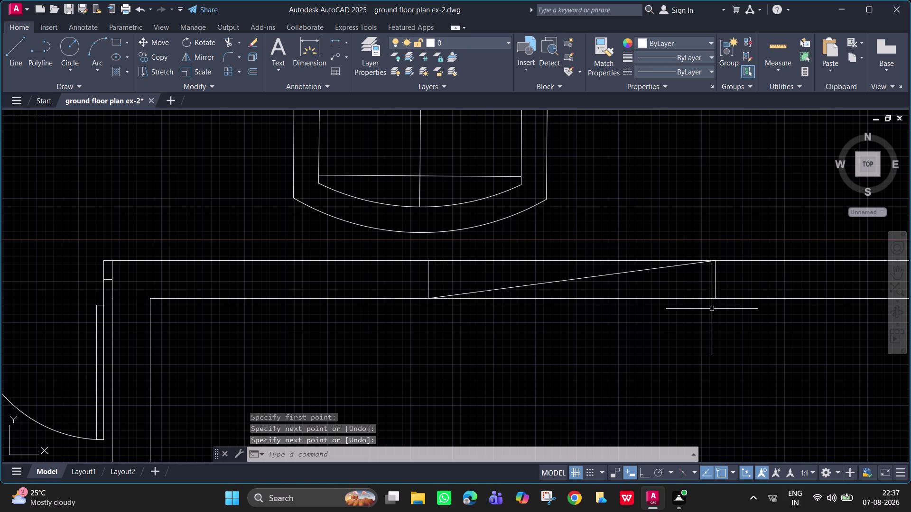
key(space)
click(715, 300)
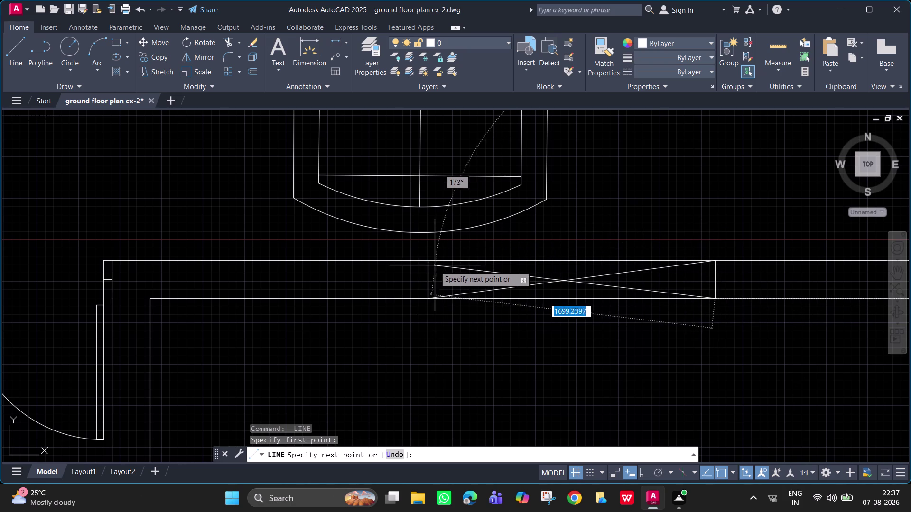
click(427, 262)
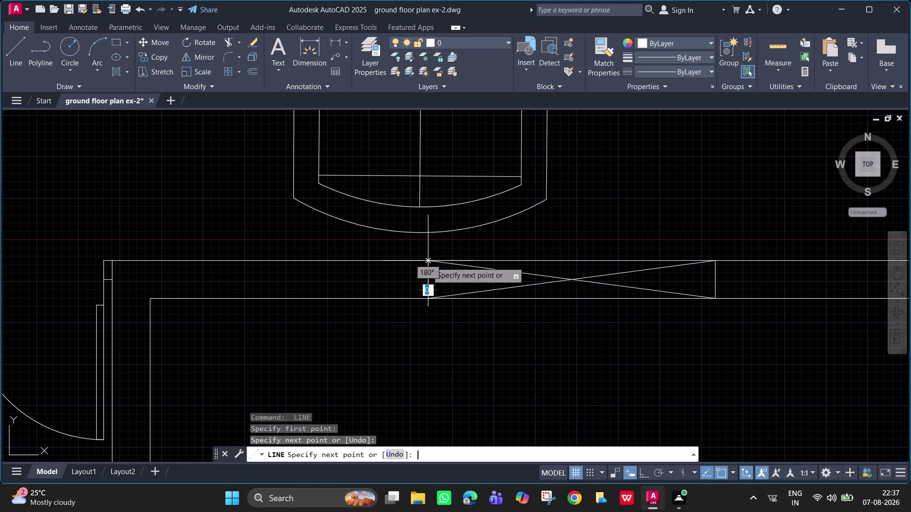